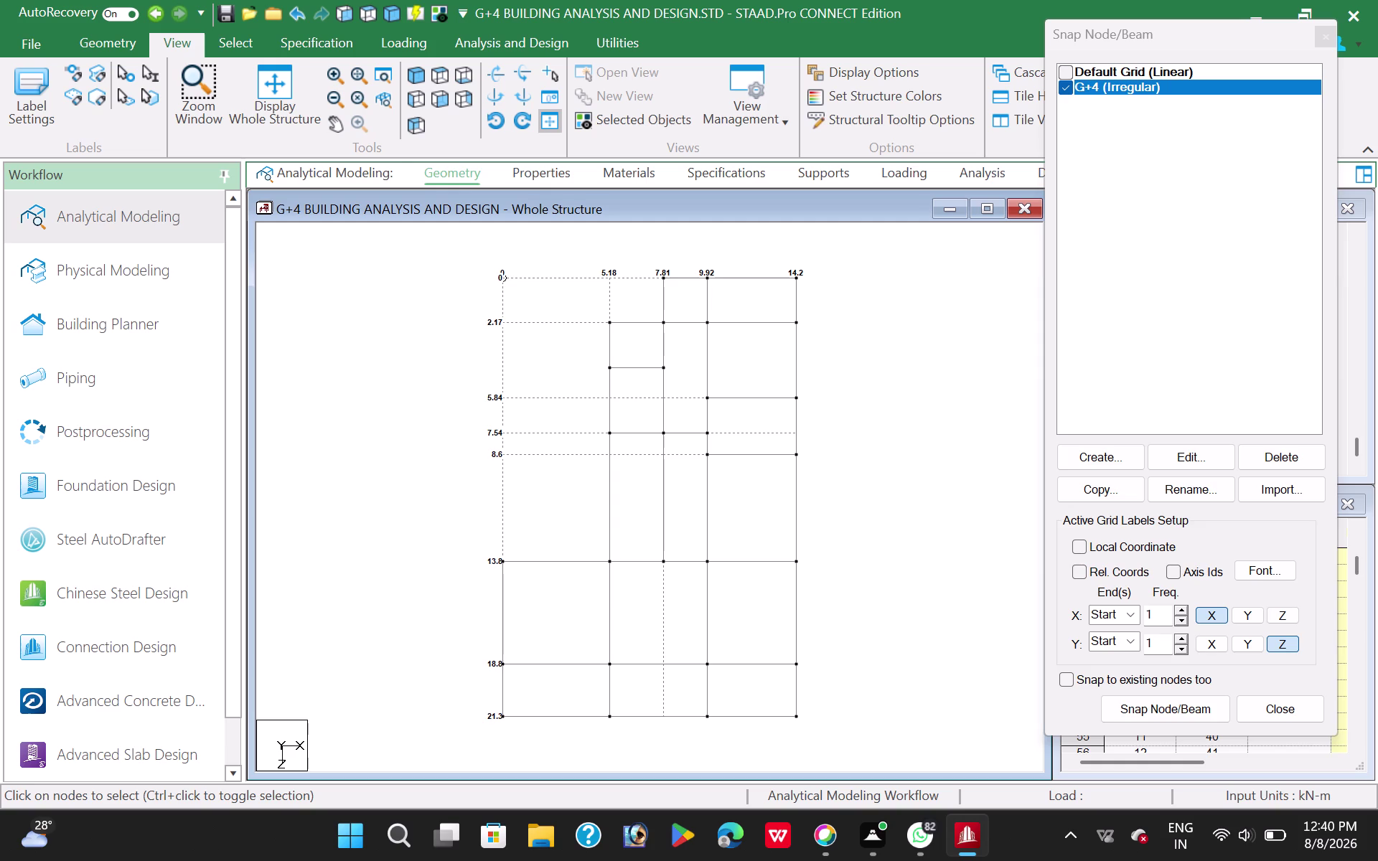
Window-select all floor-plan nodes of the G+4 model for a translational repeat.
drag(428, 270, 769, 751)
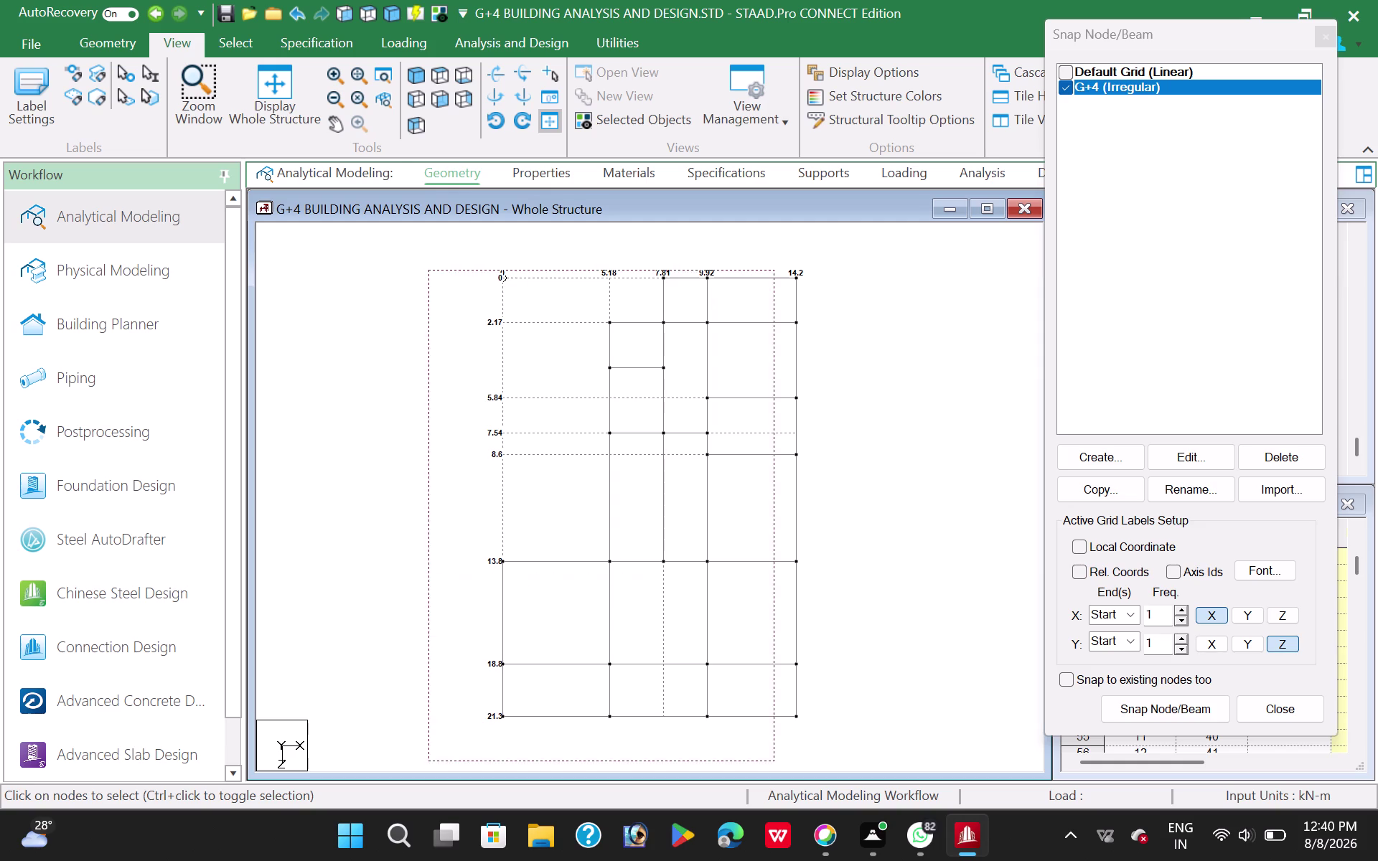
drag(769, 751, 848, 758)
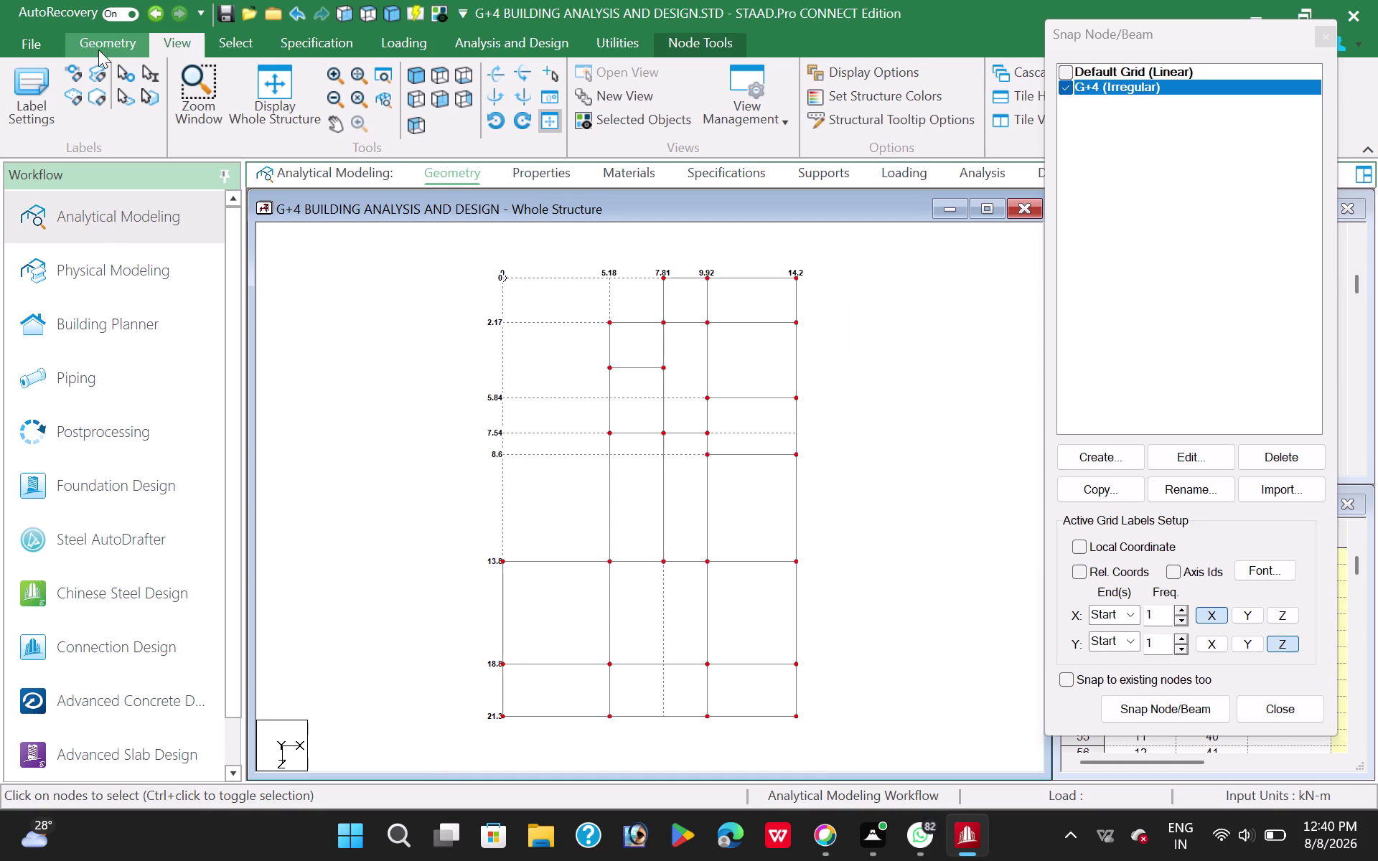
click(93, 35)
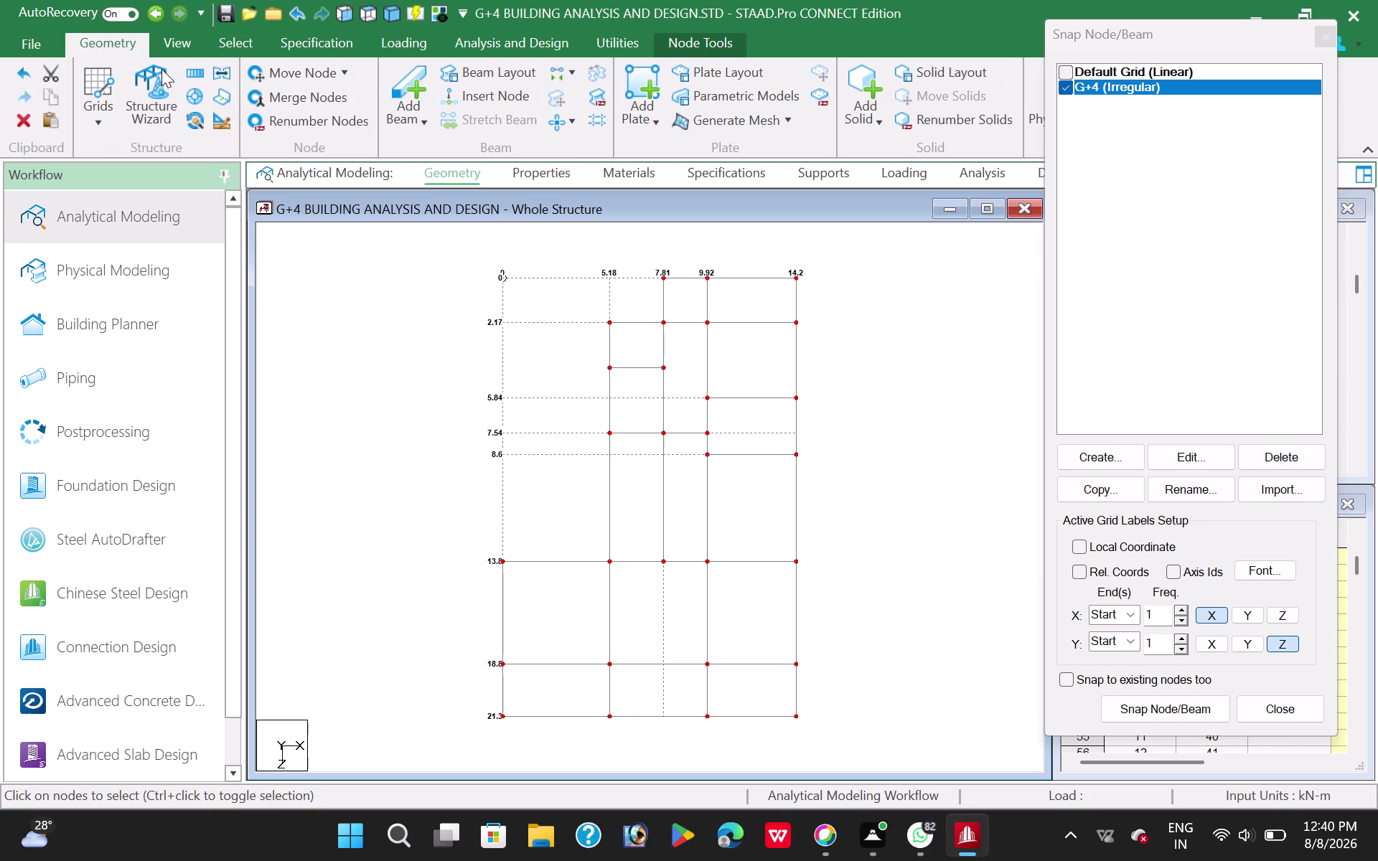
click(195, 77)
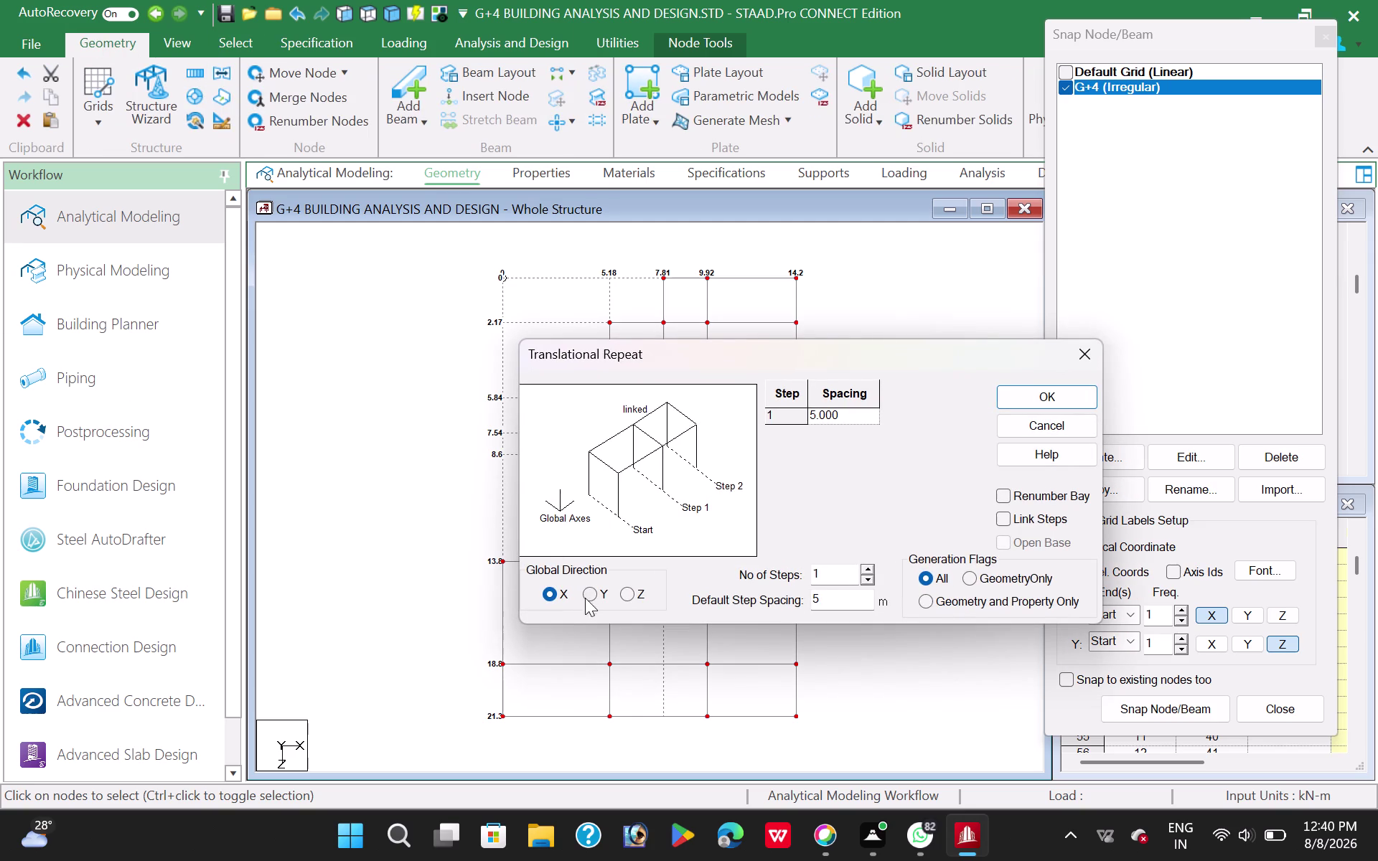
Repeat the plan nodes once along global Y at -2 m spacing, linking steps.
drag(586, 594, 594, 593)
drag(839, 598, 802, 600)
text(-)
text(2)
click(1006, 517)
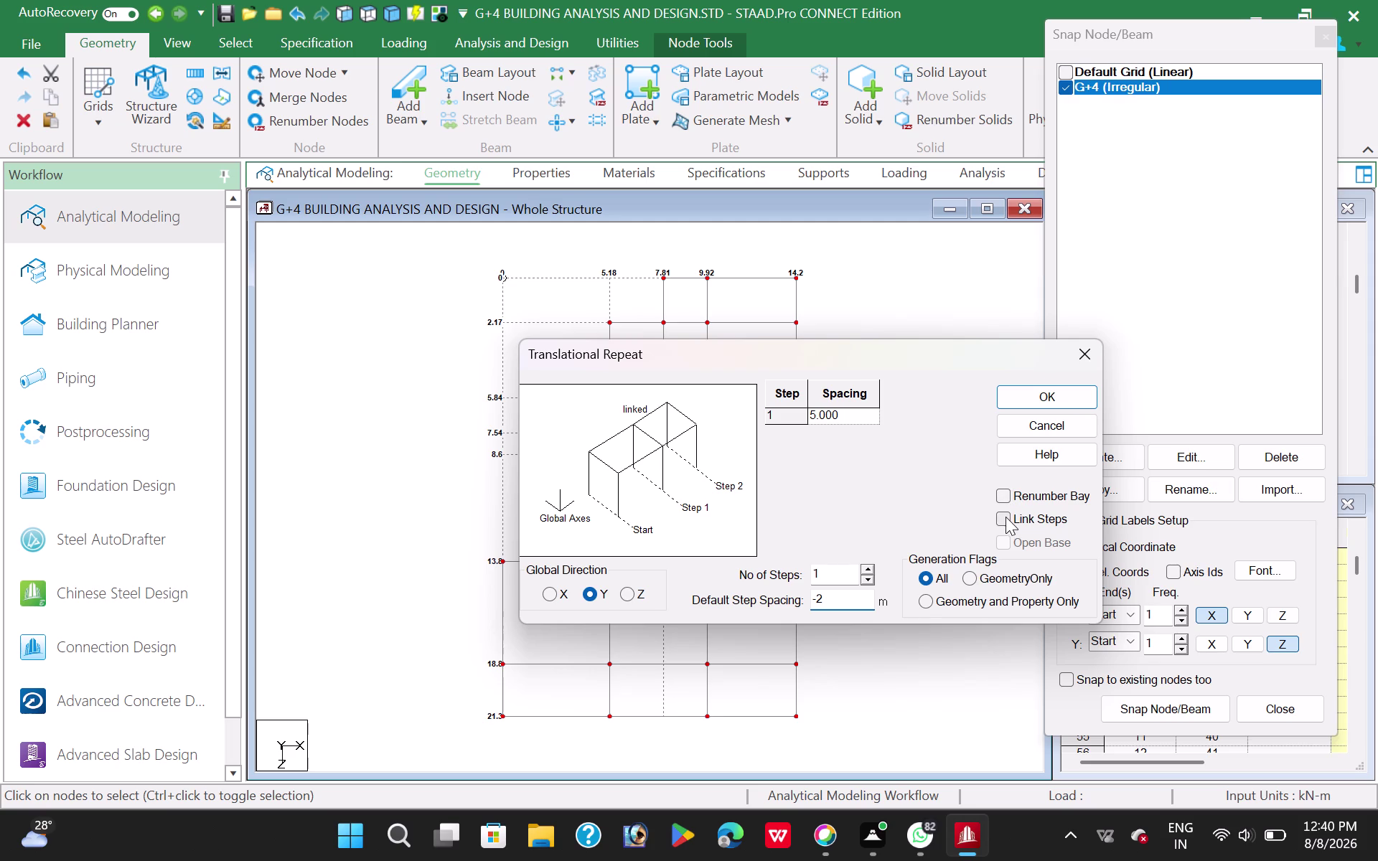
click(1041, 390)
click(368, 371)
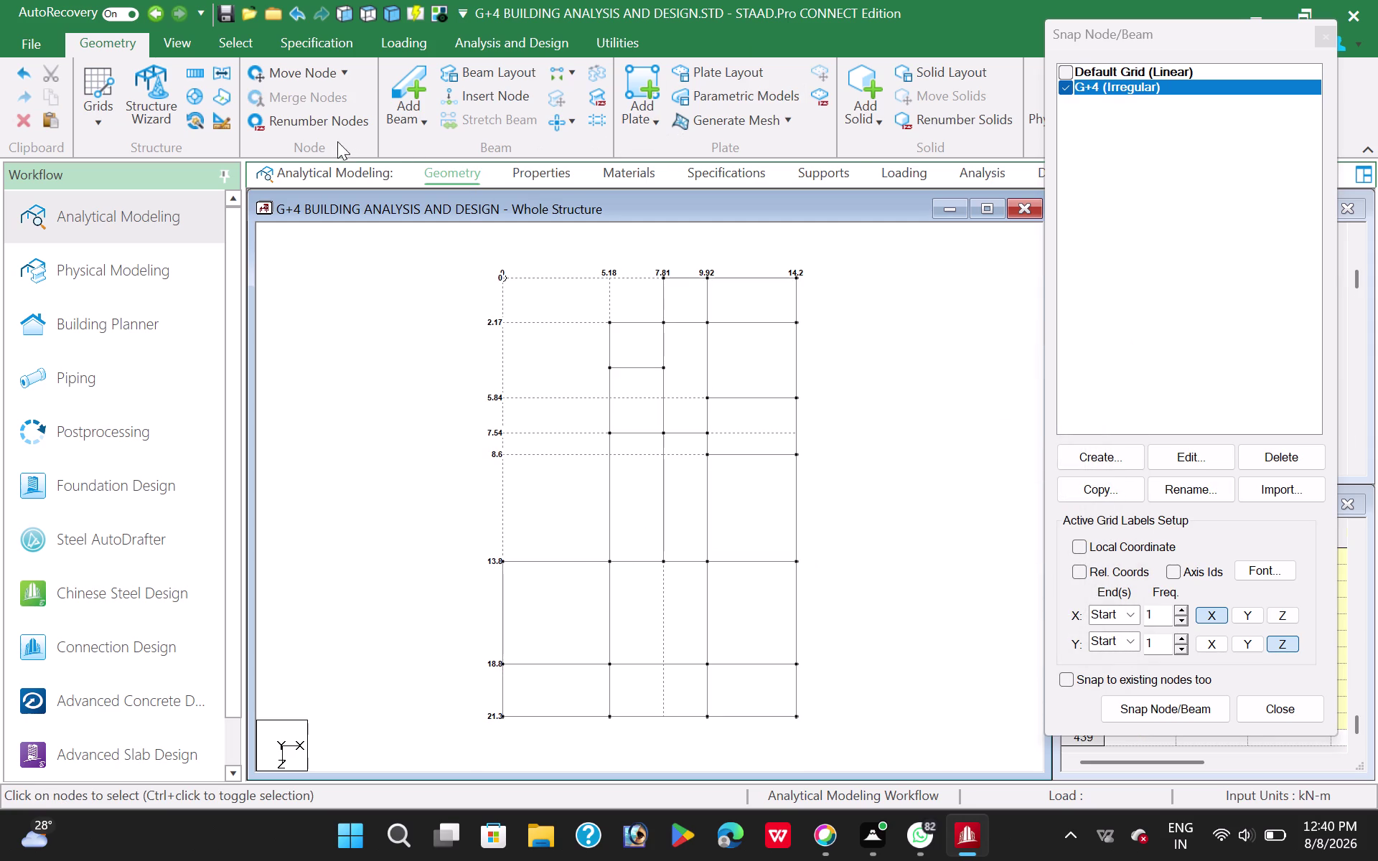
click(343, 19)
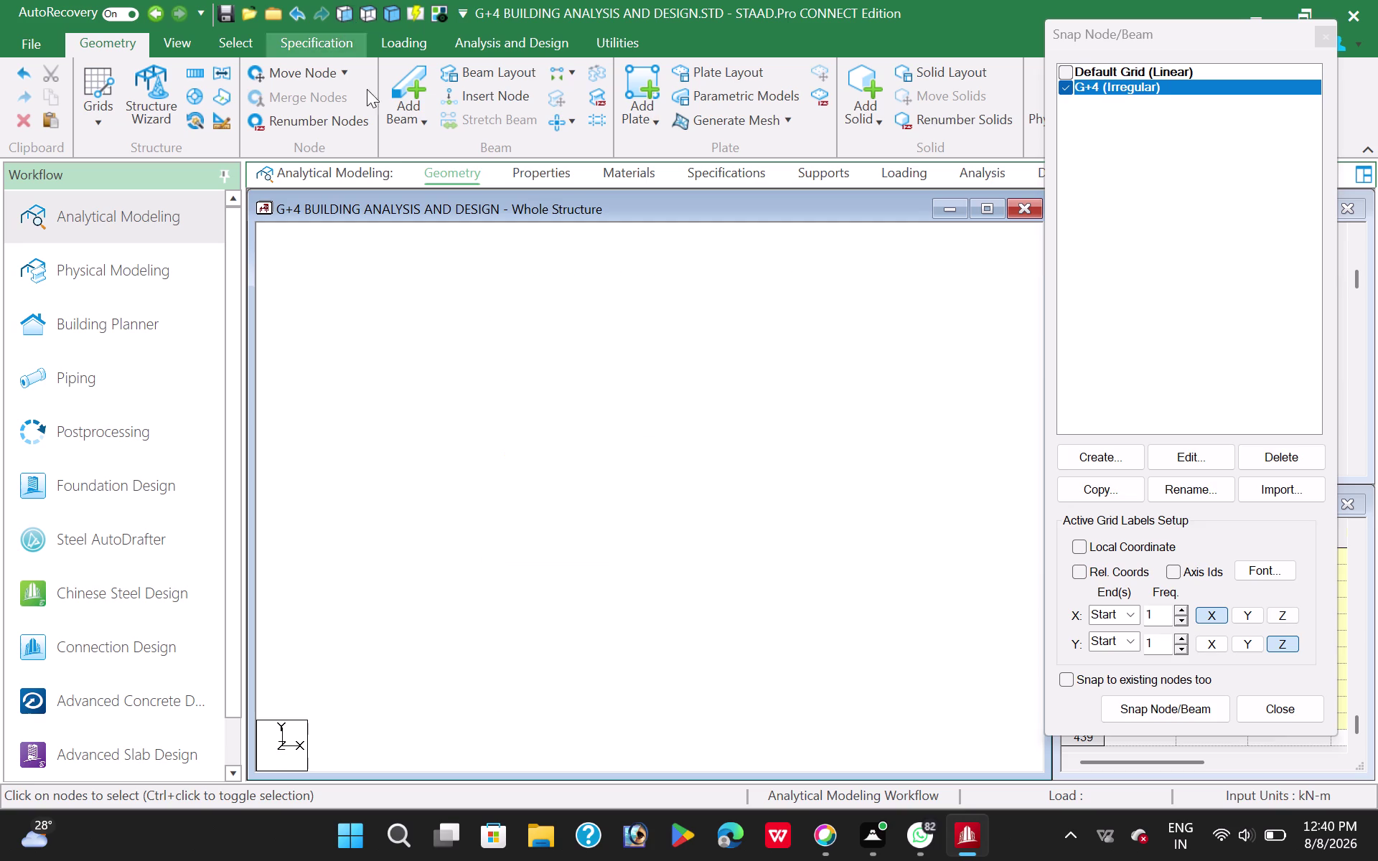
Show the whole G+4 frame in isometric 3D view.
click(174, 36)
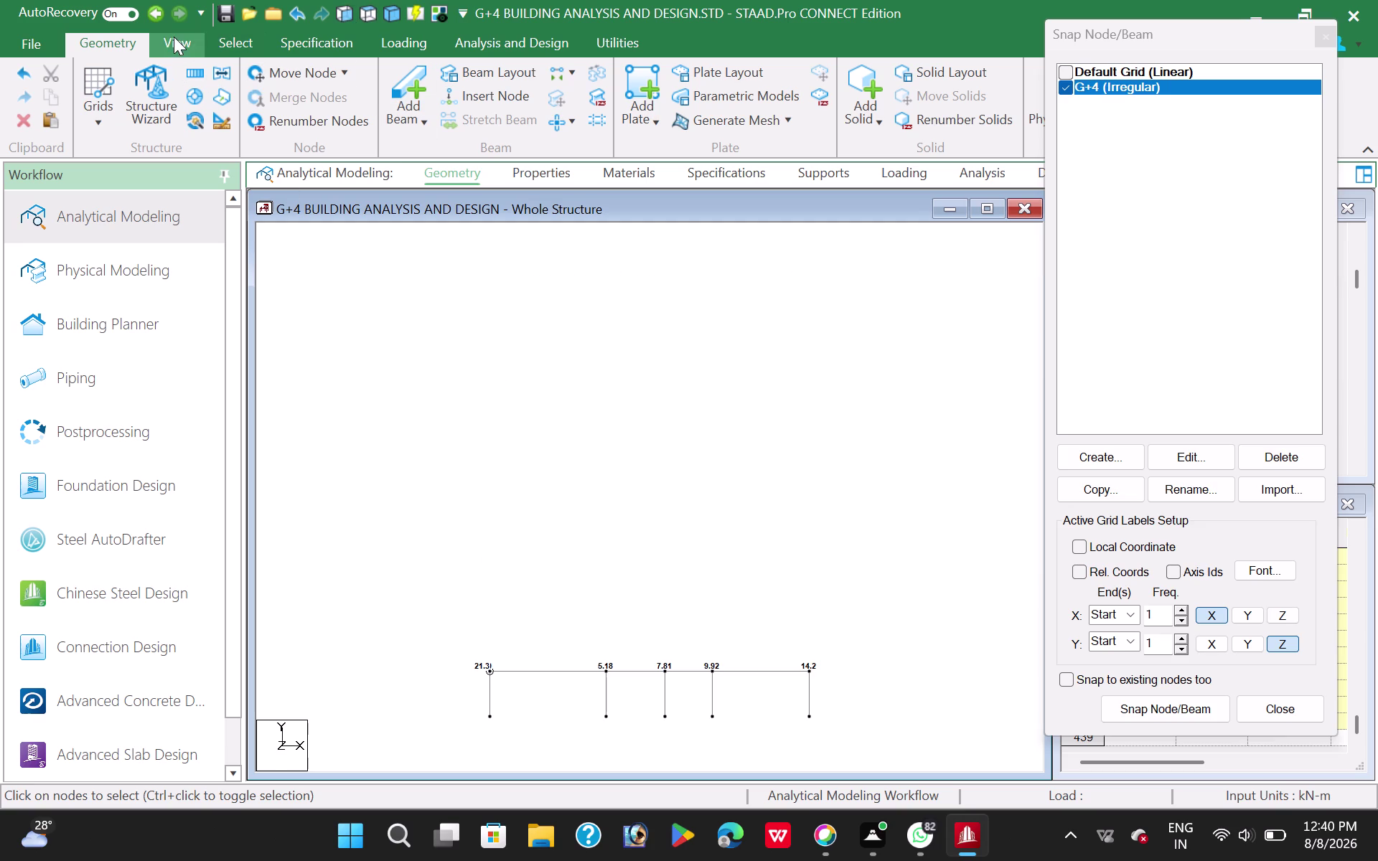
drag(264, 94, 280, 98)
click(453, 365)
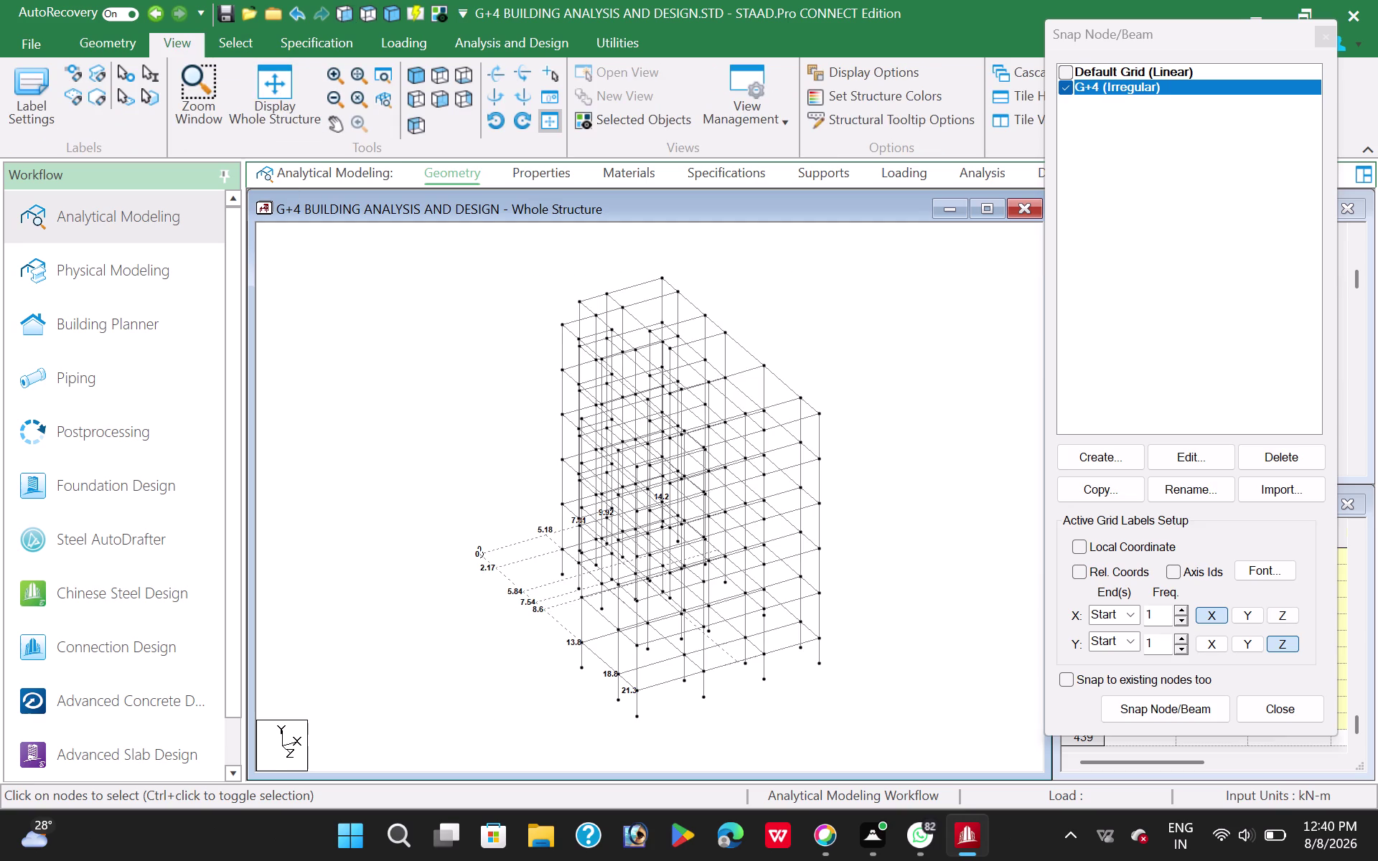
Switch to front elevation and frame the view to show the 2 m base columns.
click(445, 101)
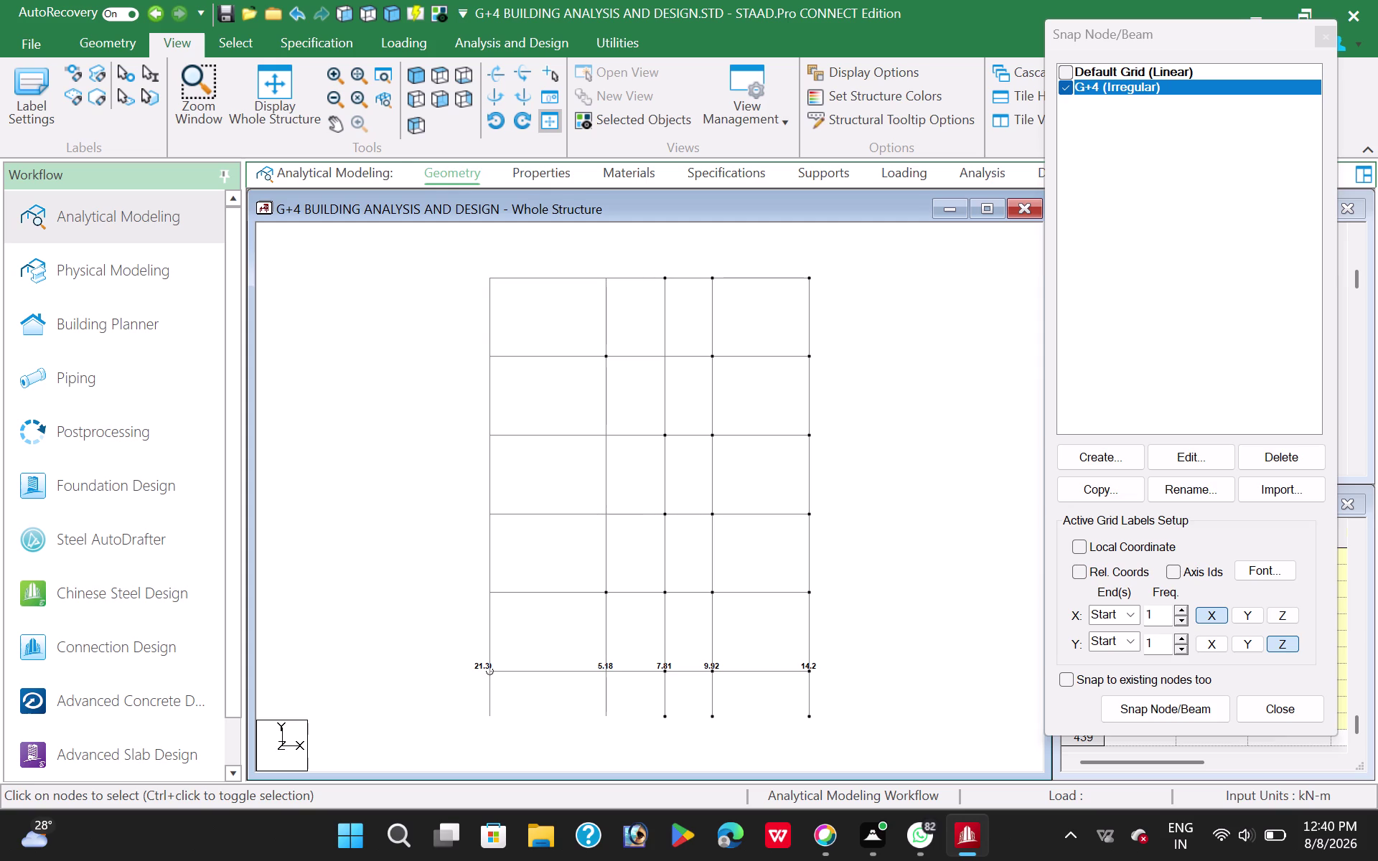
scroll(down, 3)
scroll(down, 3)
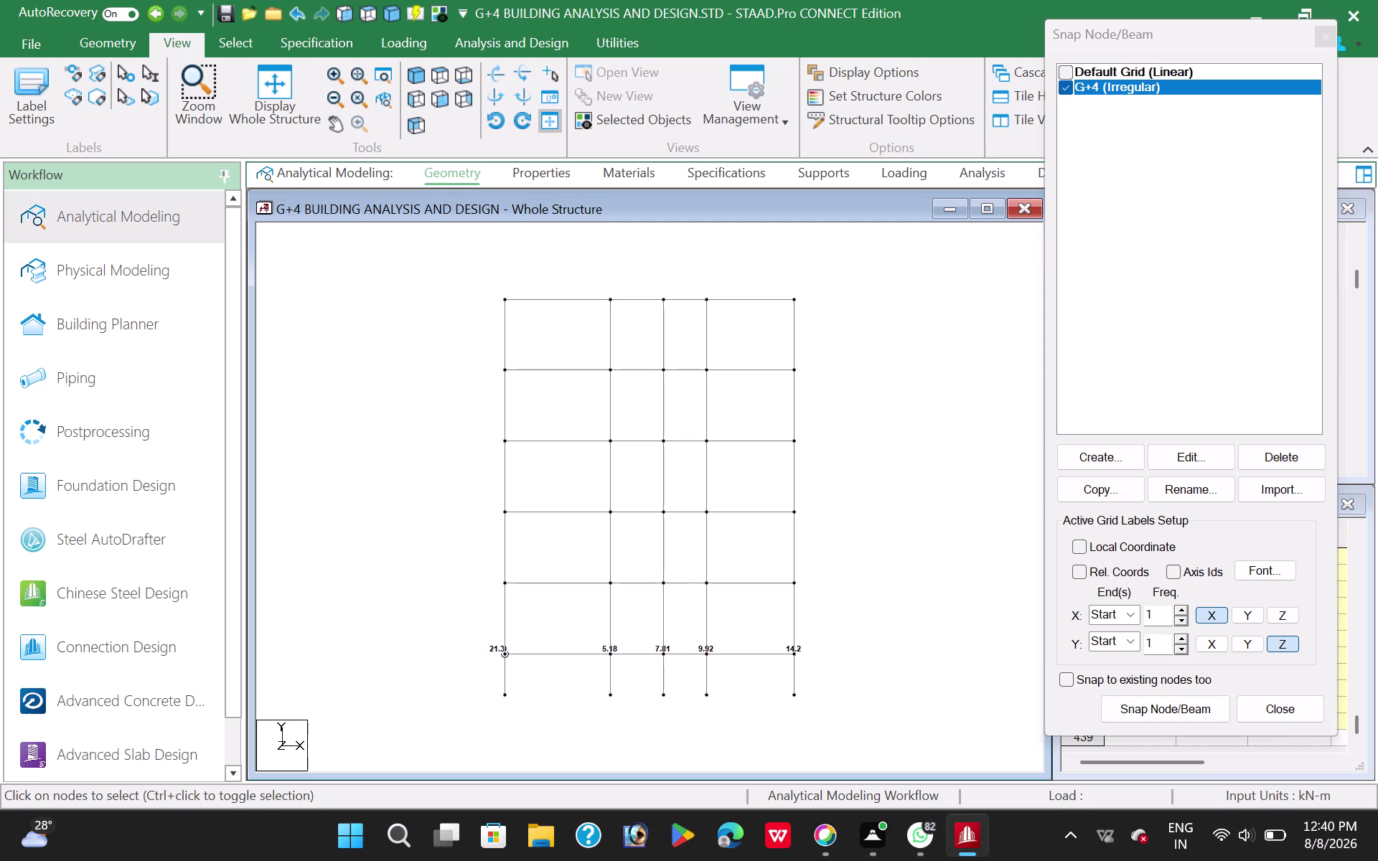
middle_drag(415, 598, 412, 562)
scroll(down, 3)
scroll(down, 3)
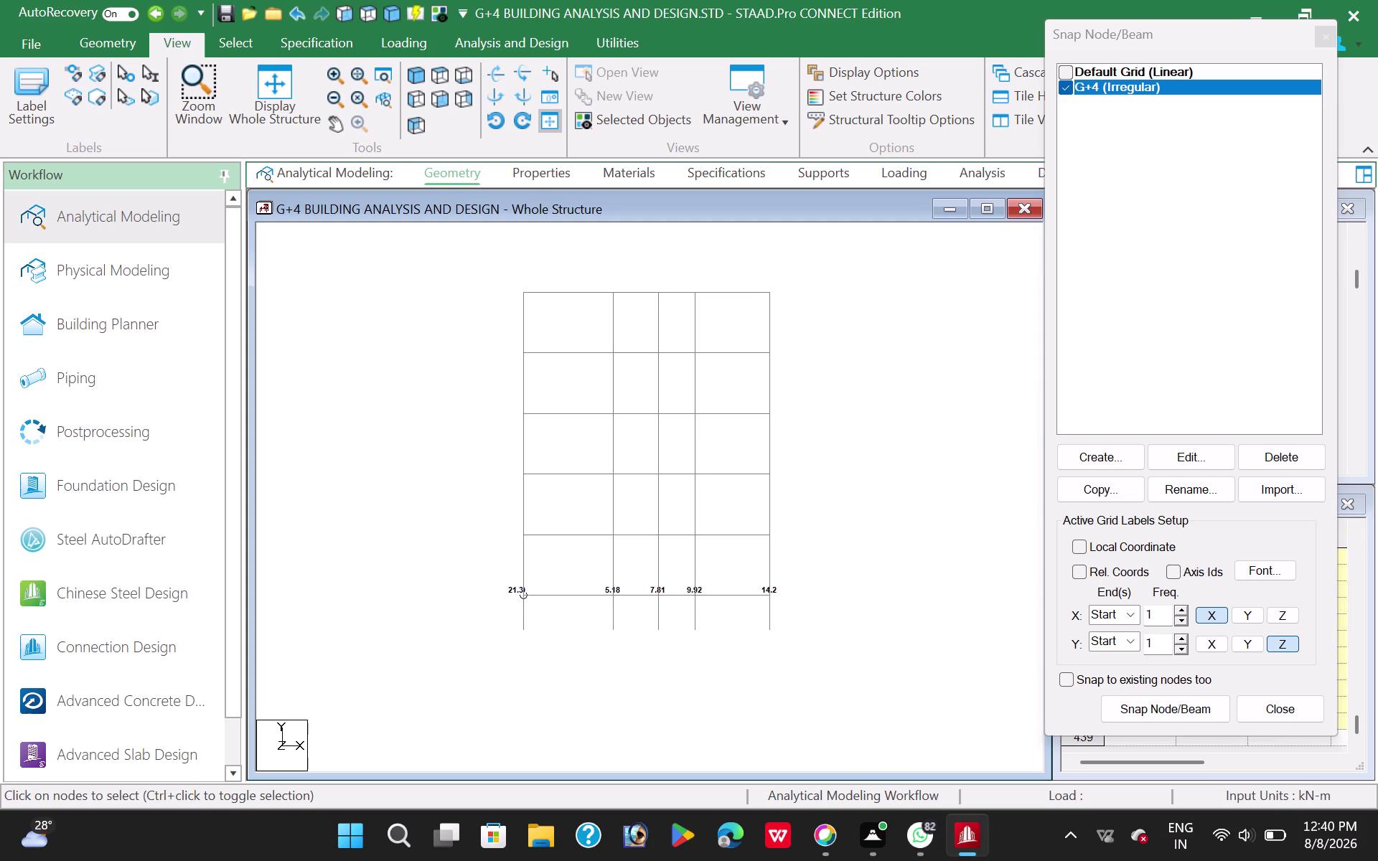